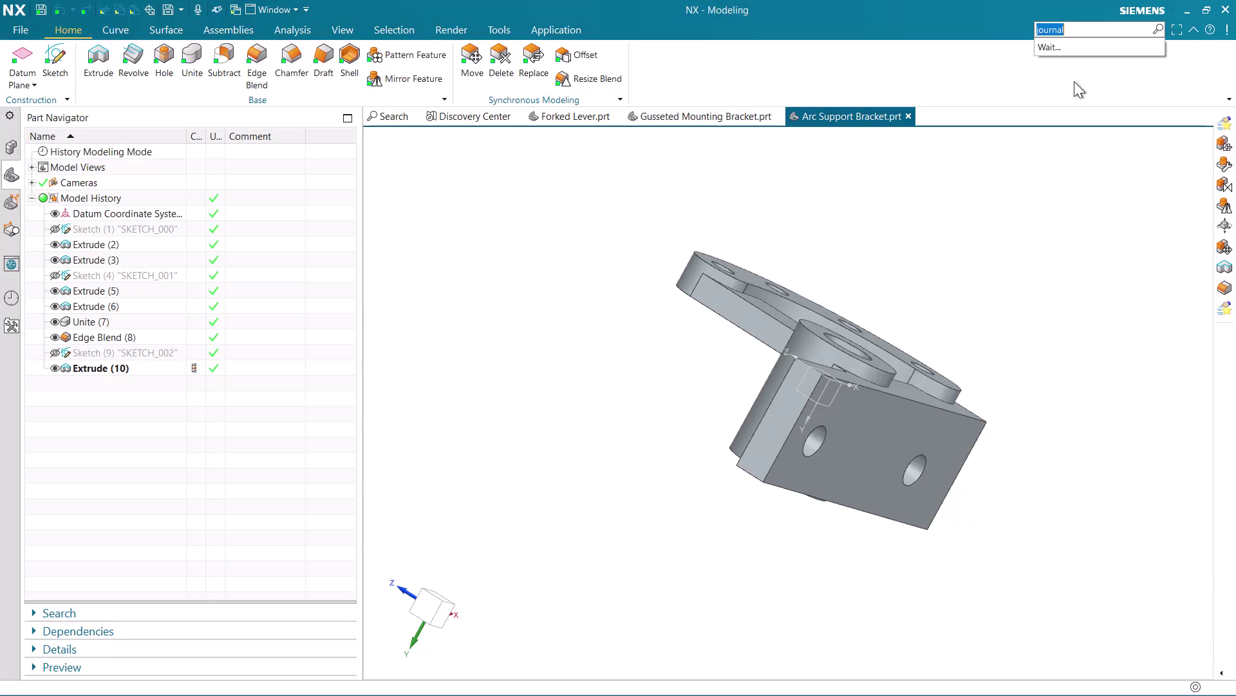
Stop the journal recording, then cancel out of the PDF export dialog.
click(1093, 90)
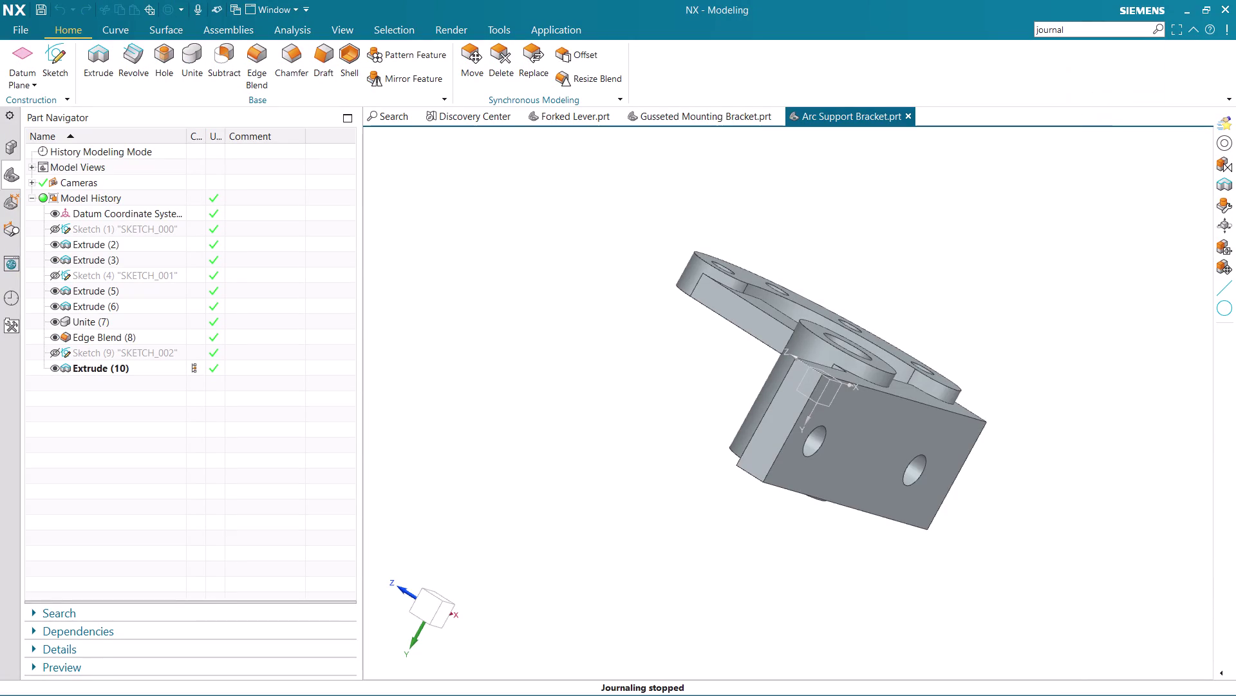
click(16, 35)
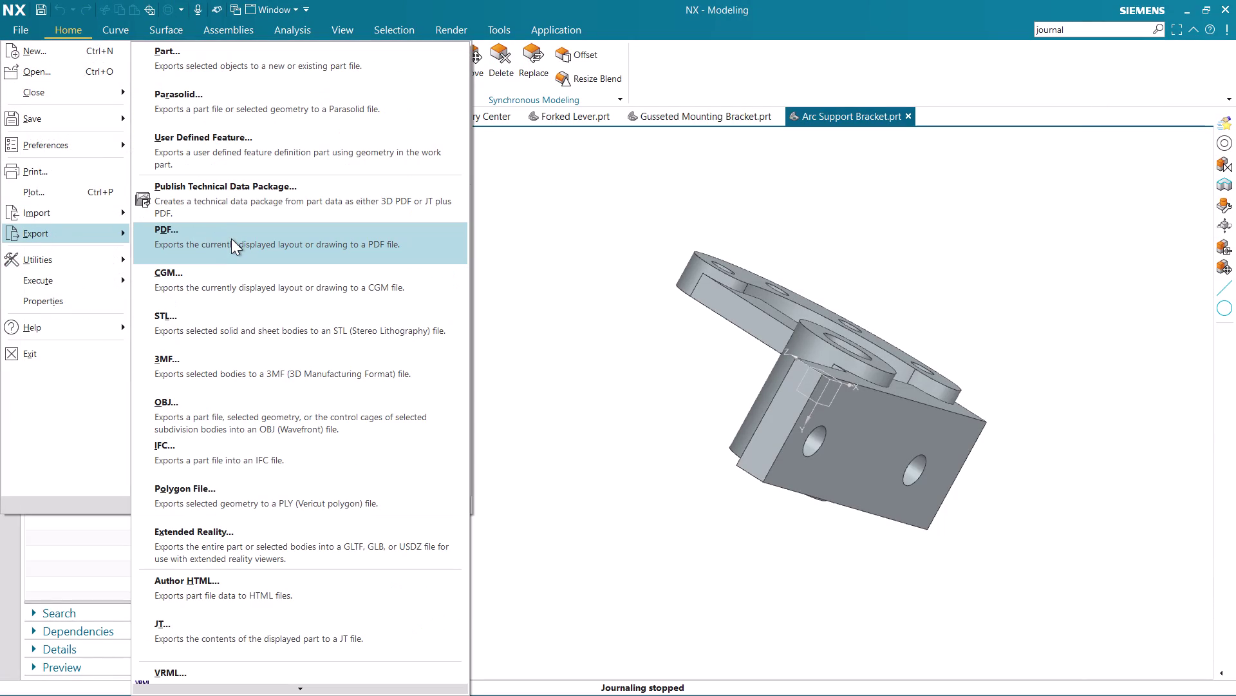
click(231, 238)
click(291, 266)
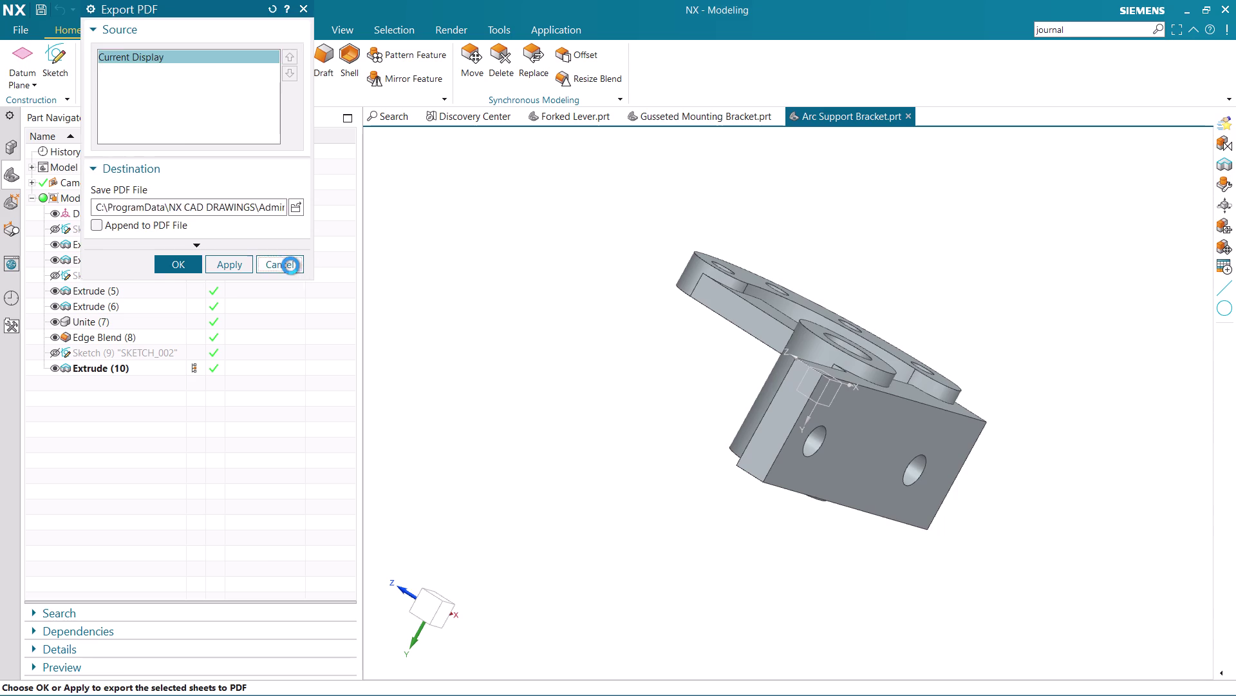
click(429, 599)
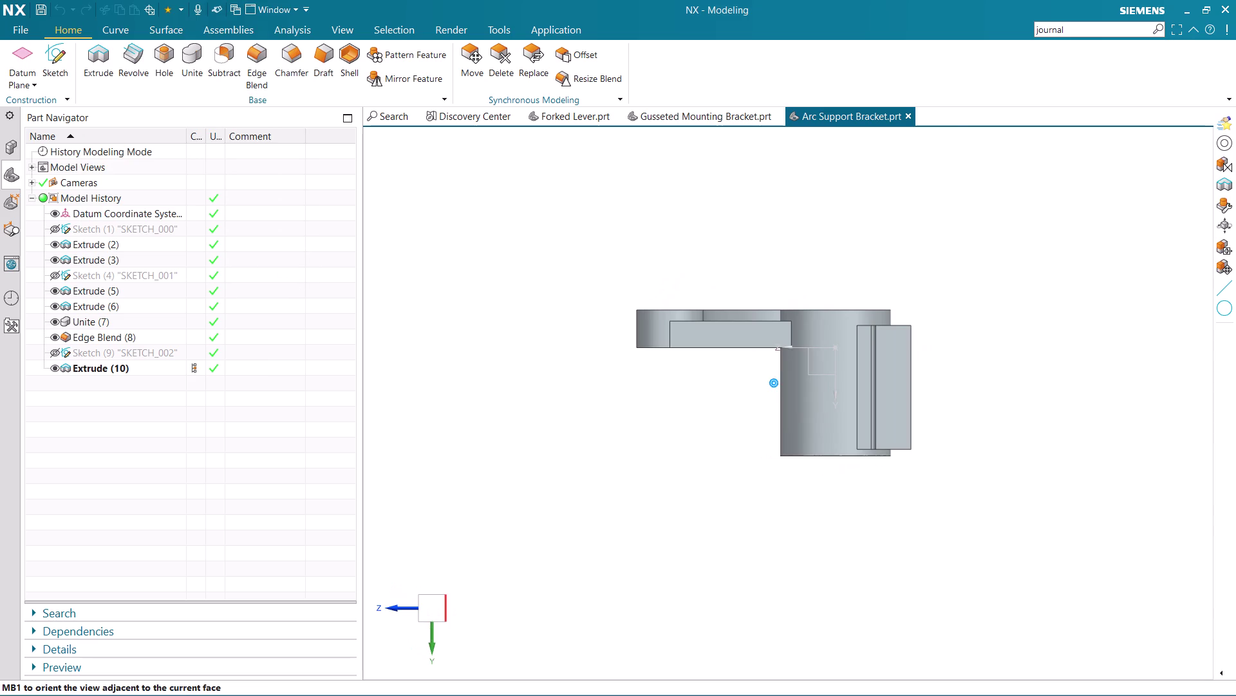
Orbit the bracket, snap to the front view, then tilt it into an isometric angle.
middle_drag(696, 468, 698, 600)
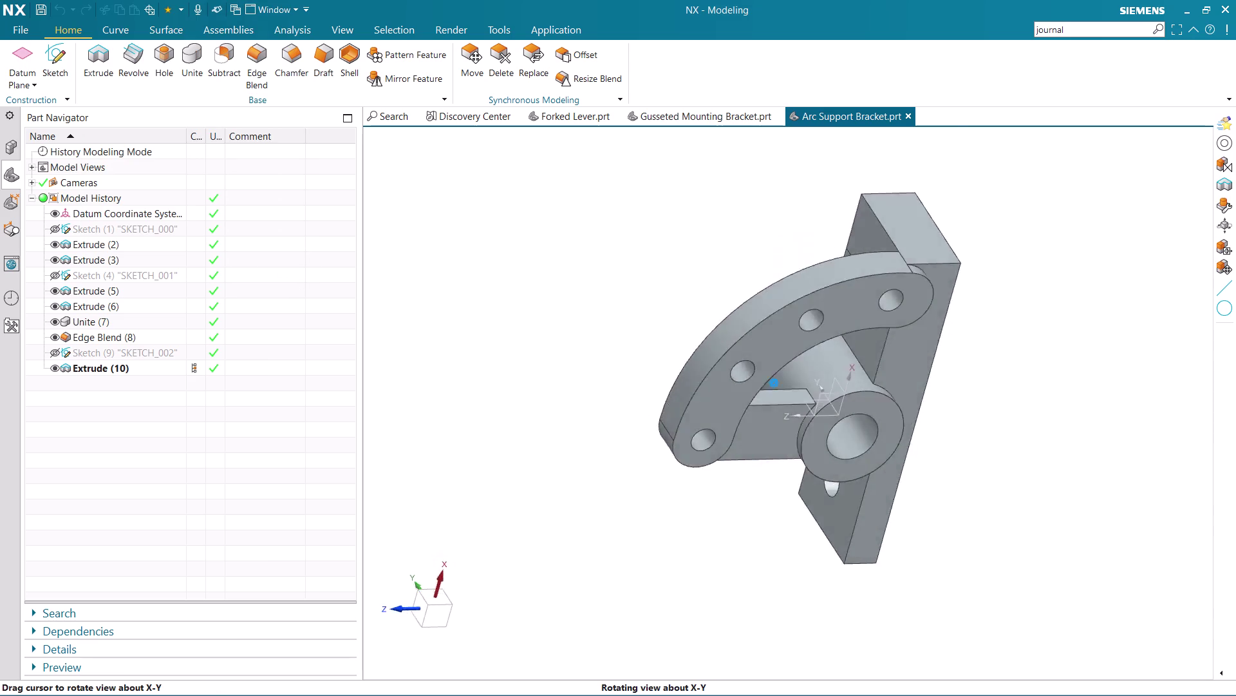
middle_drag(698, 600, 712, 674)
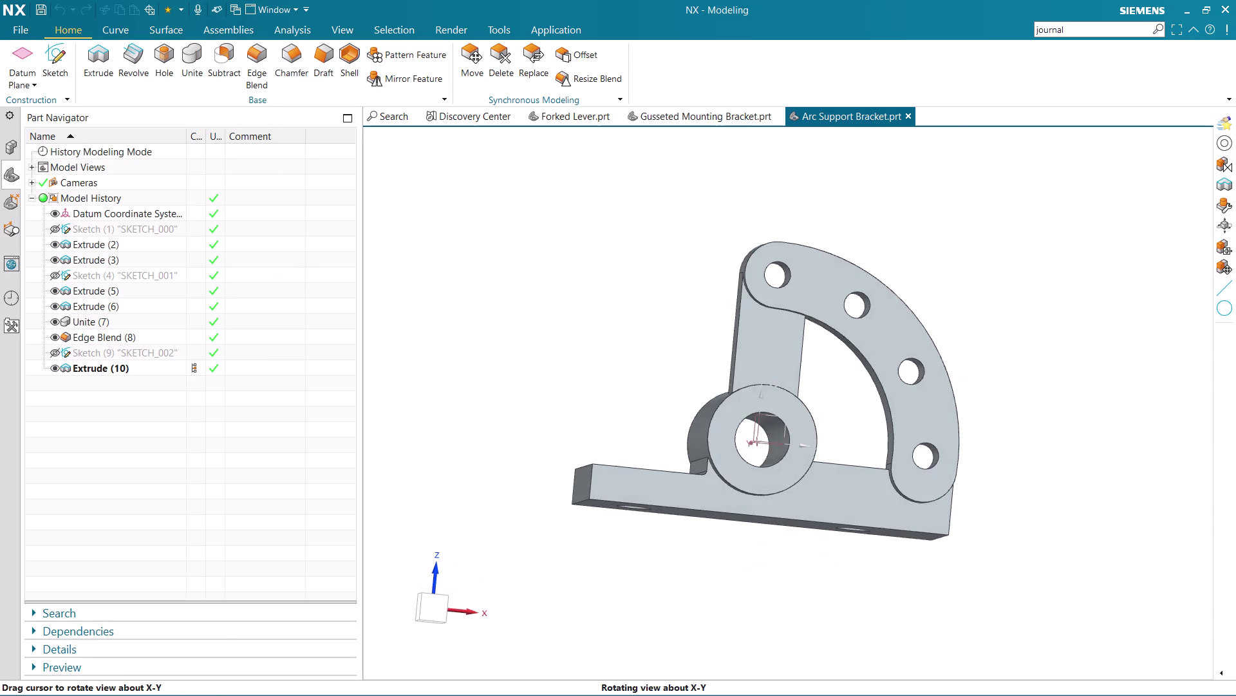
middle_drag(712, 674, 713, 673)
click(436, 614)
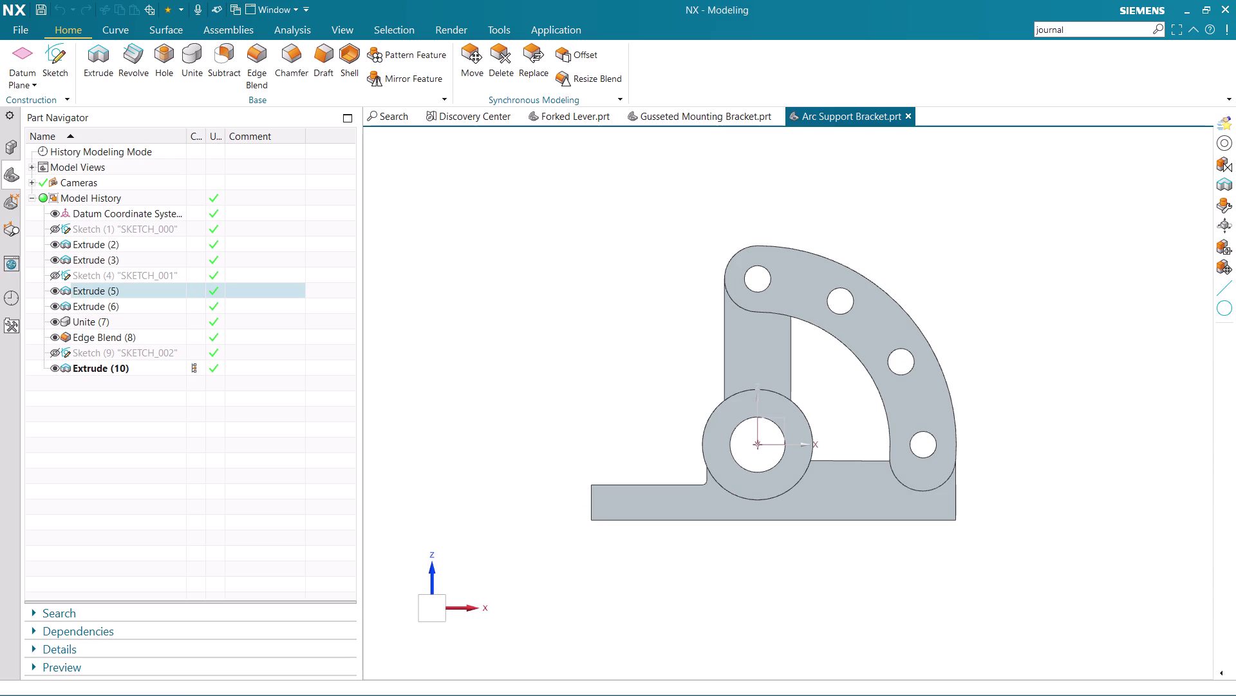
middle_drag(605, 426, 607, 430)
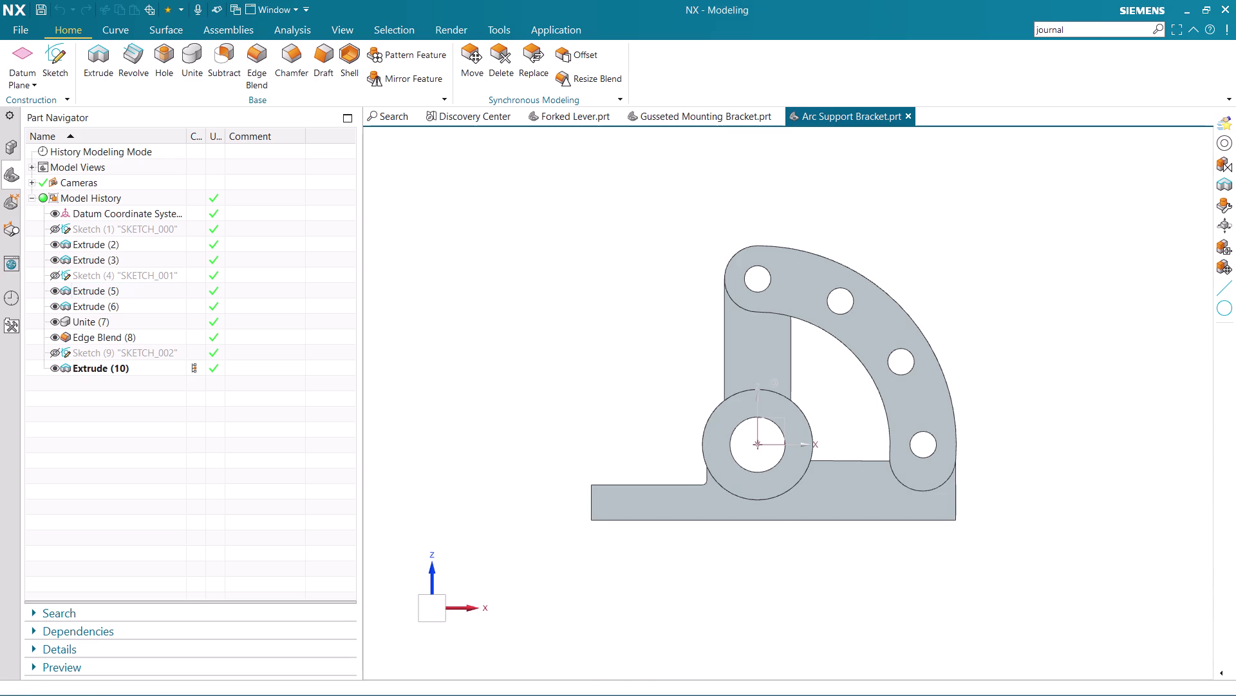
middle_drag(607, 430, 618, 448)
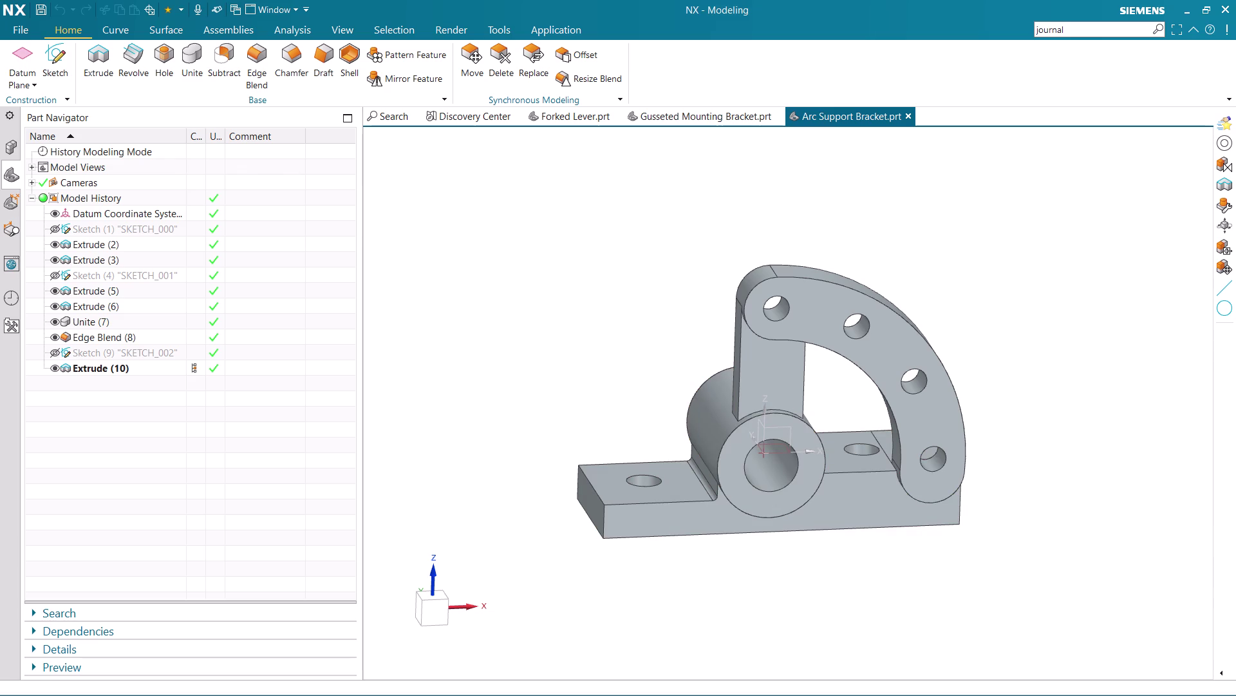
click(20, 36)
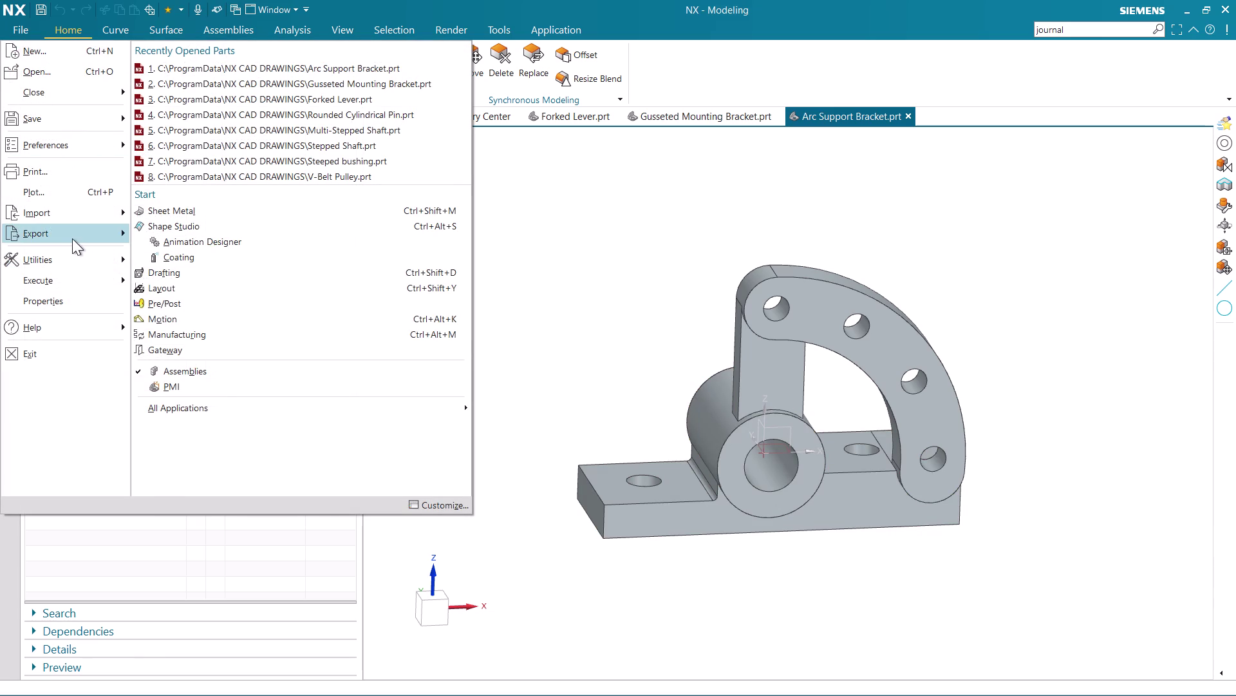
Export the view to PDF named 'Arc Support Bracket', removing the 'Admin_' prefix from the path.
click(190, 258)
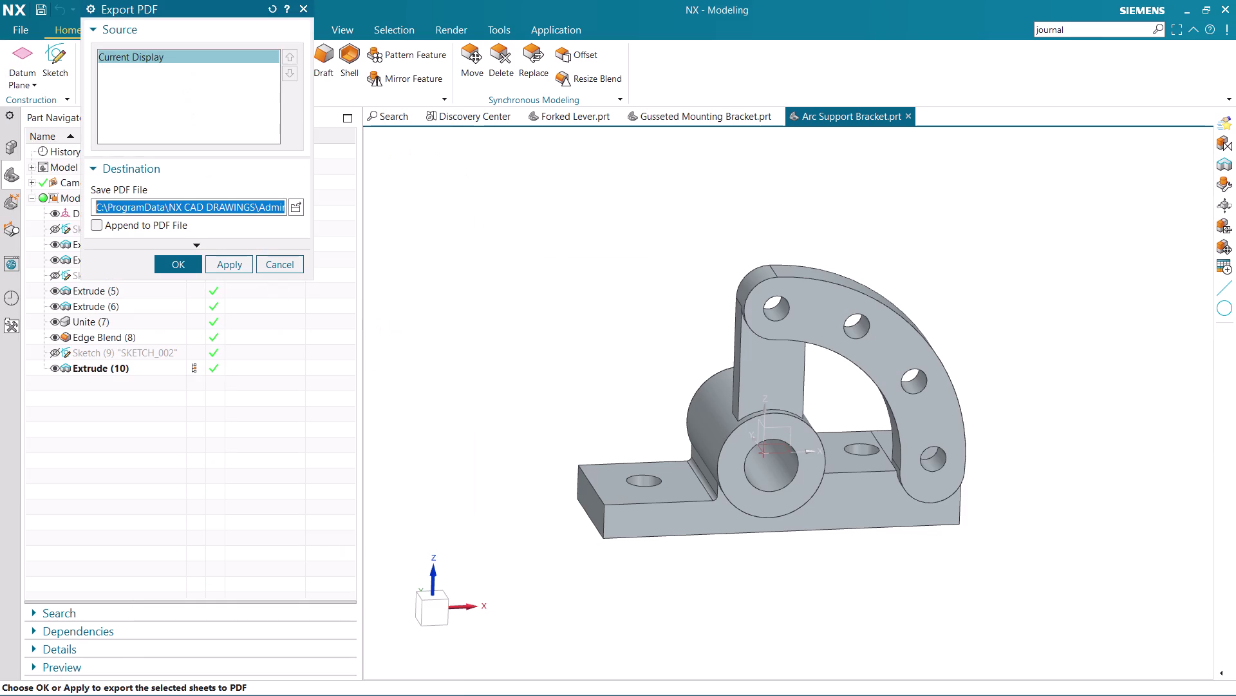
click(277, 209)
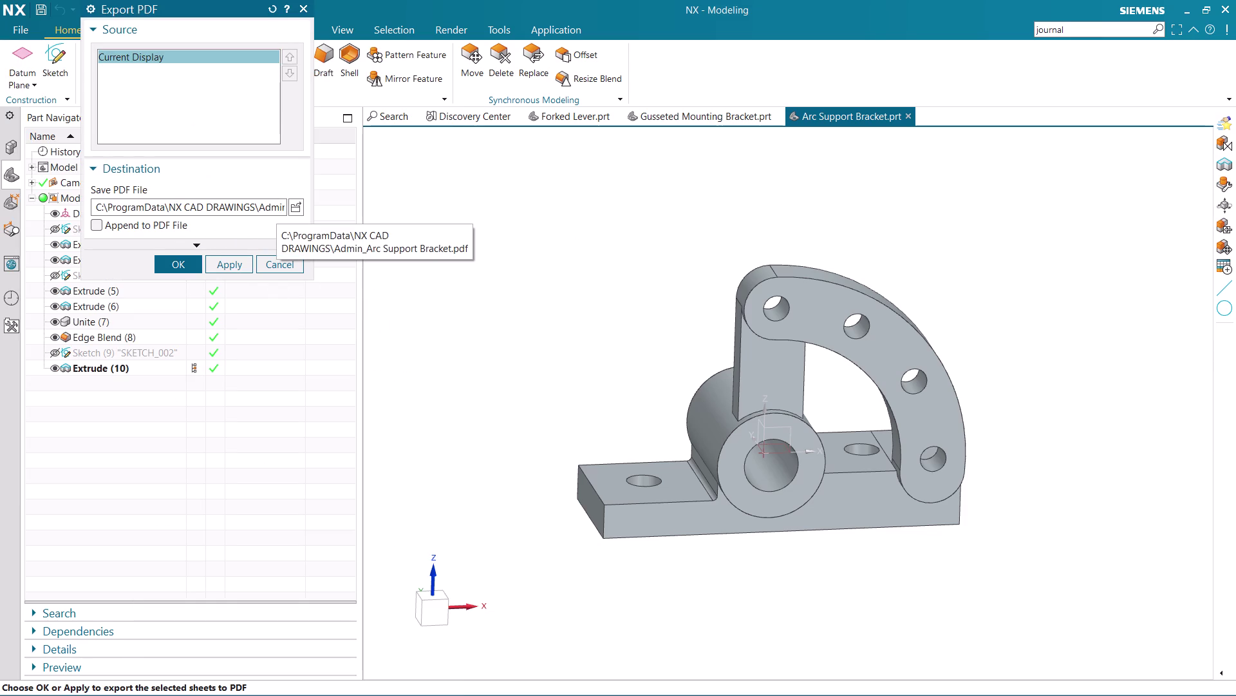
key(Right)
key(Right)
key(Right)
key(Right)
key(Left)
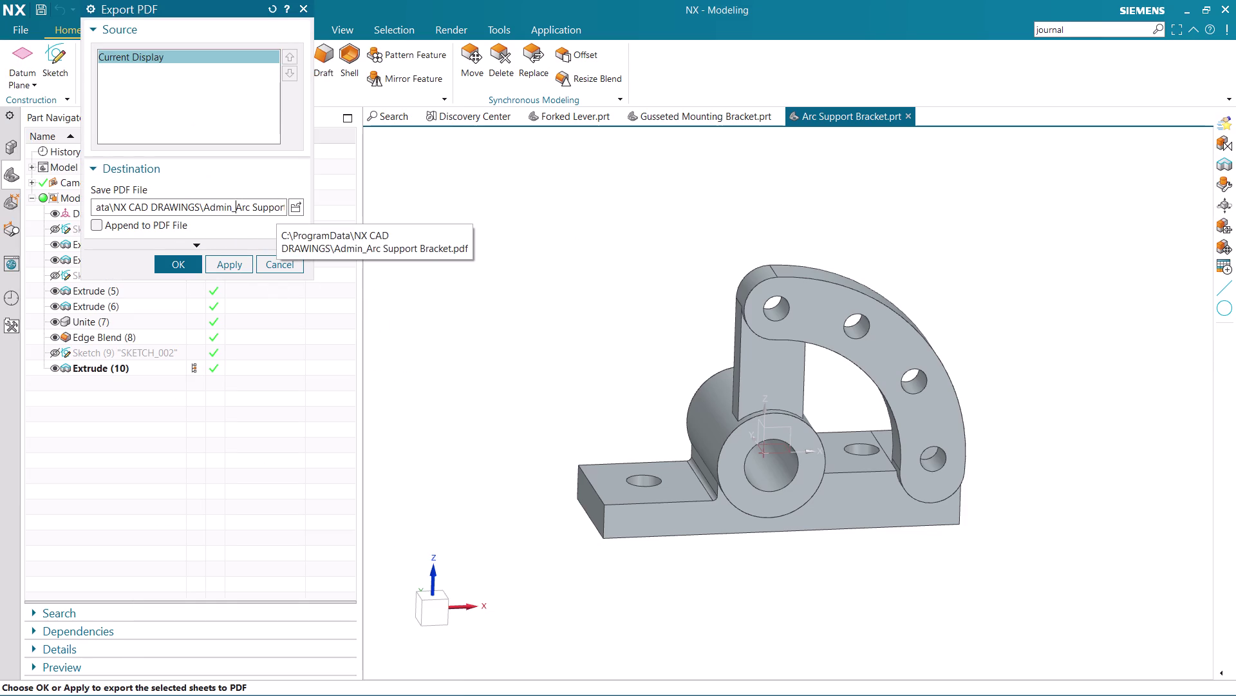
key(Left)
key(Right)
key(BackSpace)
key(BackSpace)
key(BackSpace)
key(BackSpace)
key(BackSpace)
key(BackSpace)
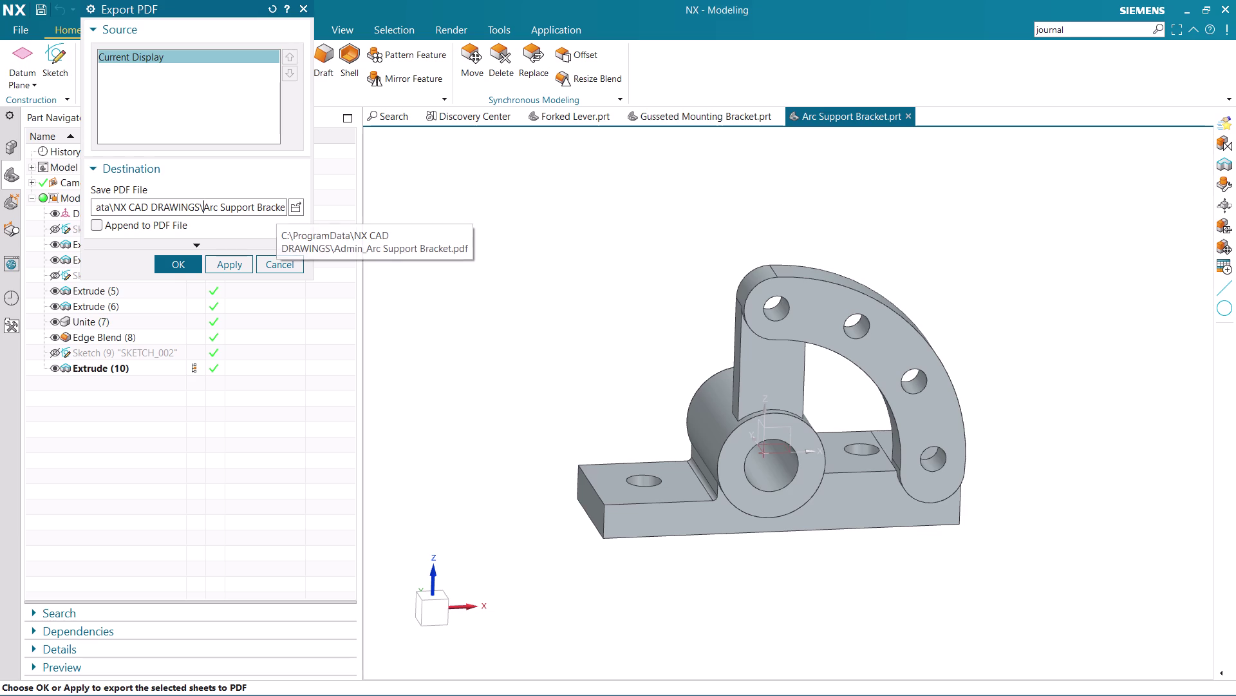
click(163, 263)
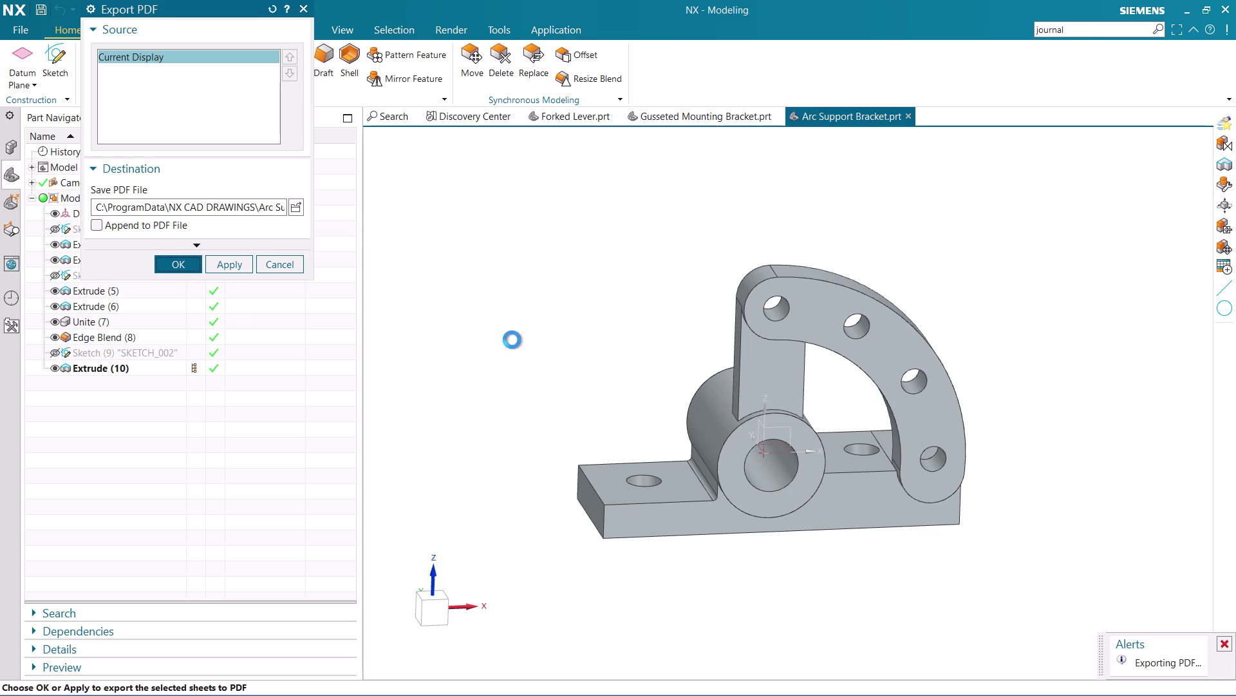